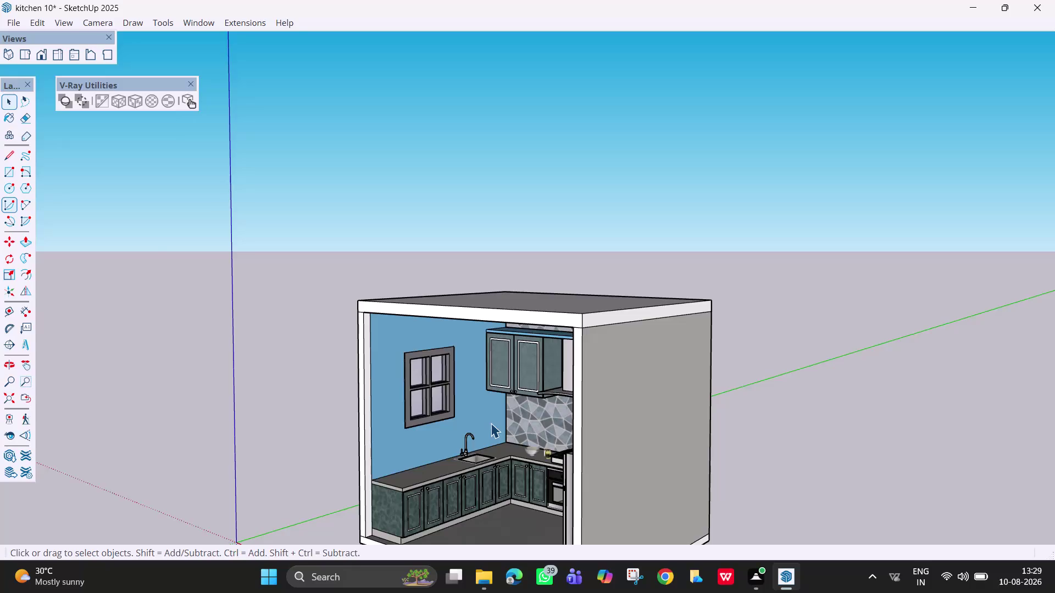
Zoom and orbit around the kitchen model toward its front side.
scroll(left, 3)
scroll(right, 3)
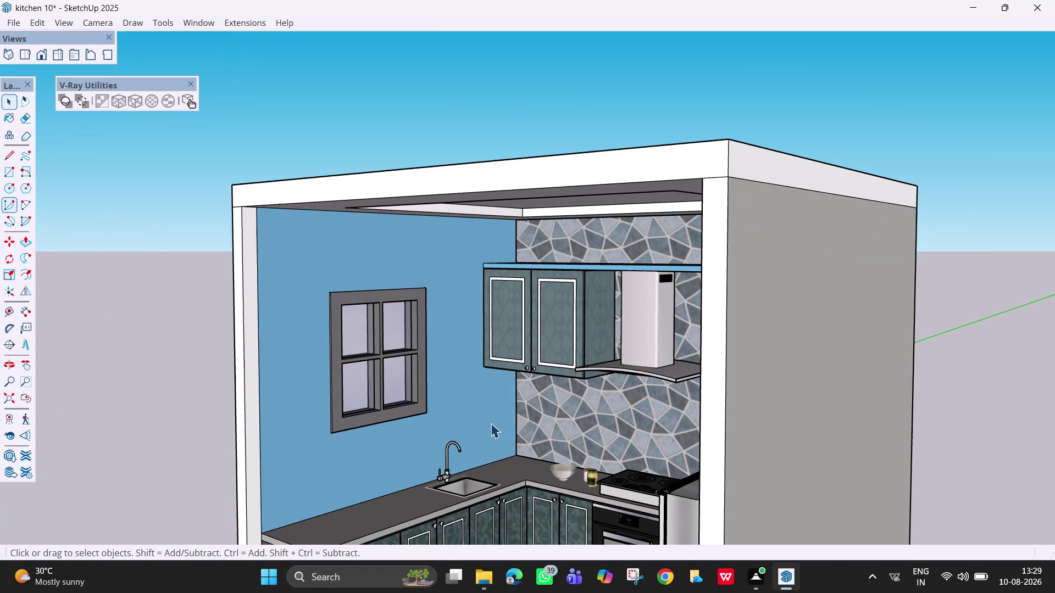
scroll(down, 3)
middle_drag(514, 432, 579, 463)
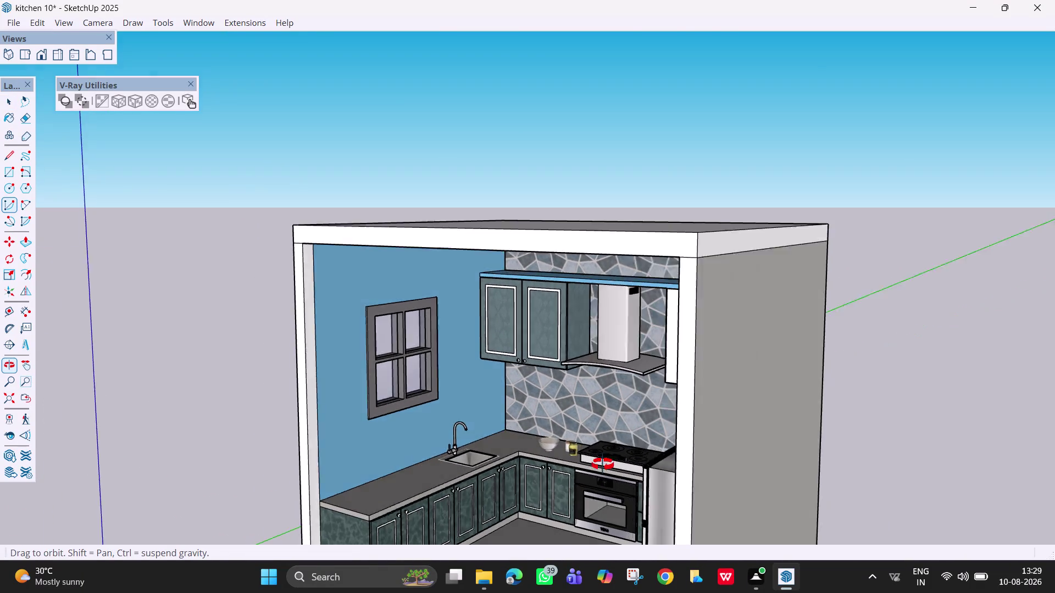
middle_drag(578, 463, 693, 447)
middle_click(655, 399)
scroll(down, 3)
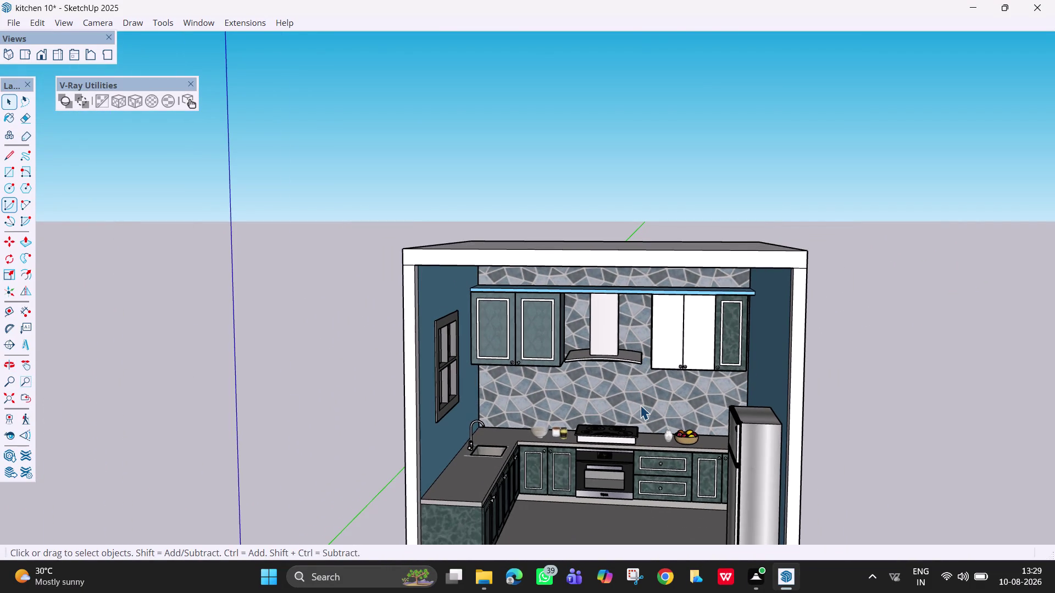
scroll(down, 3)
Pan and fine-tune the orbit until the kitchen faces almost straight ahead.
middle_drag(640, 405, 625, 340)
scroll(up, 3)
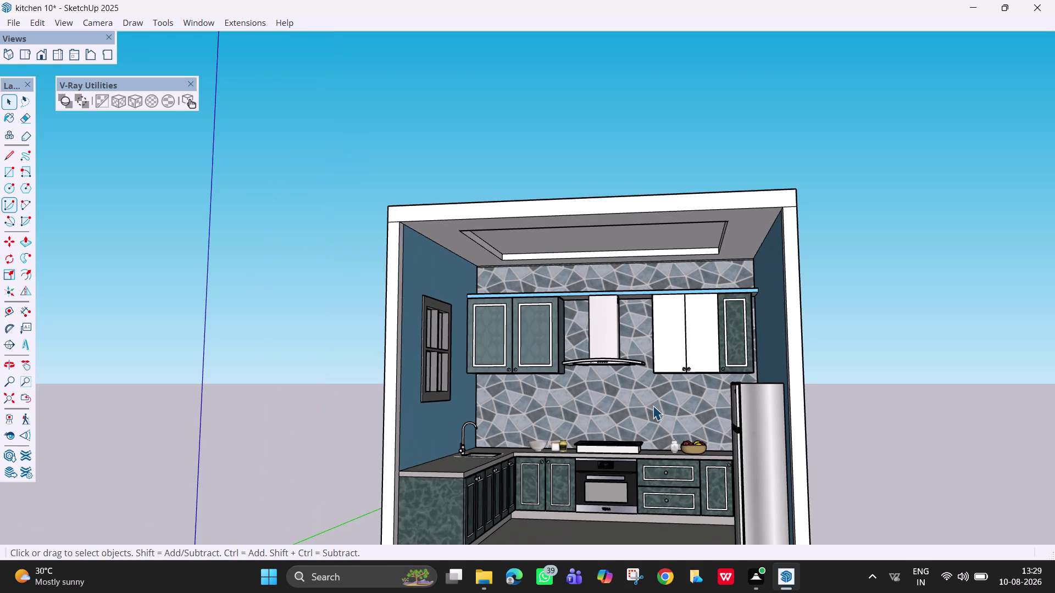
key(h)
drag(653, 406, 654, 374)
middle_drag(677, 427, 688, 461)
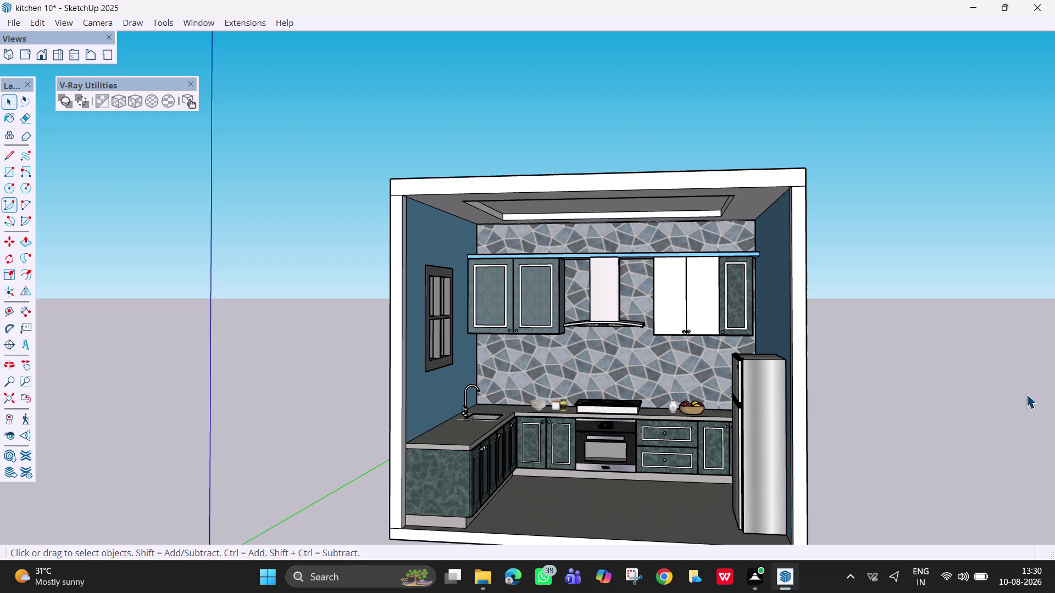
Undo the white doors on the right upper cabinet, revealing glass doors with bottles.
key(ctrl+z)
key(ctrl+z)
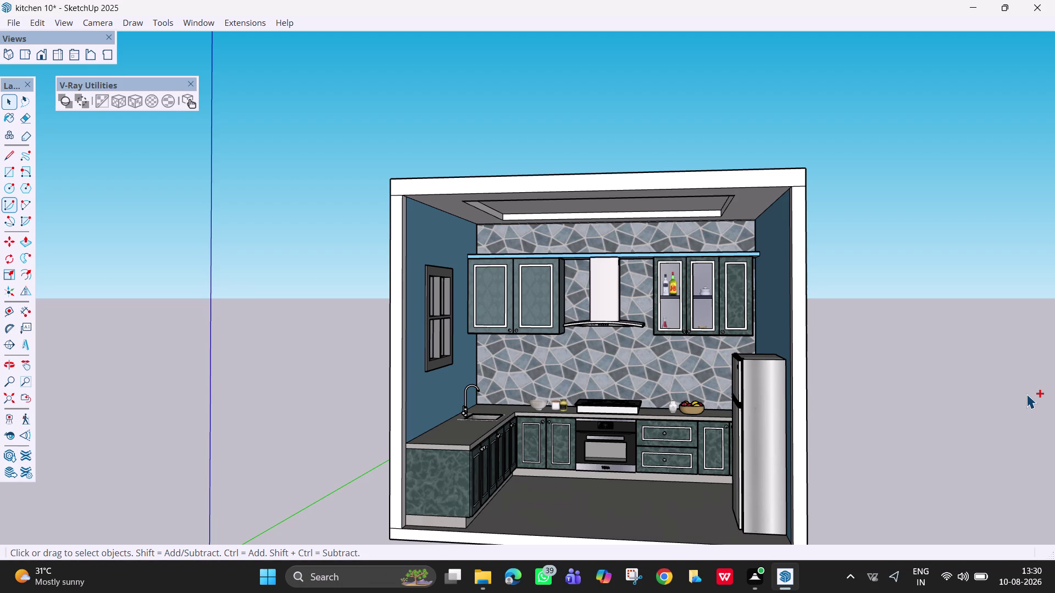